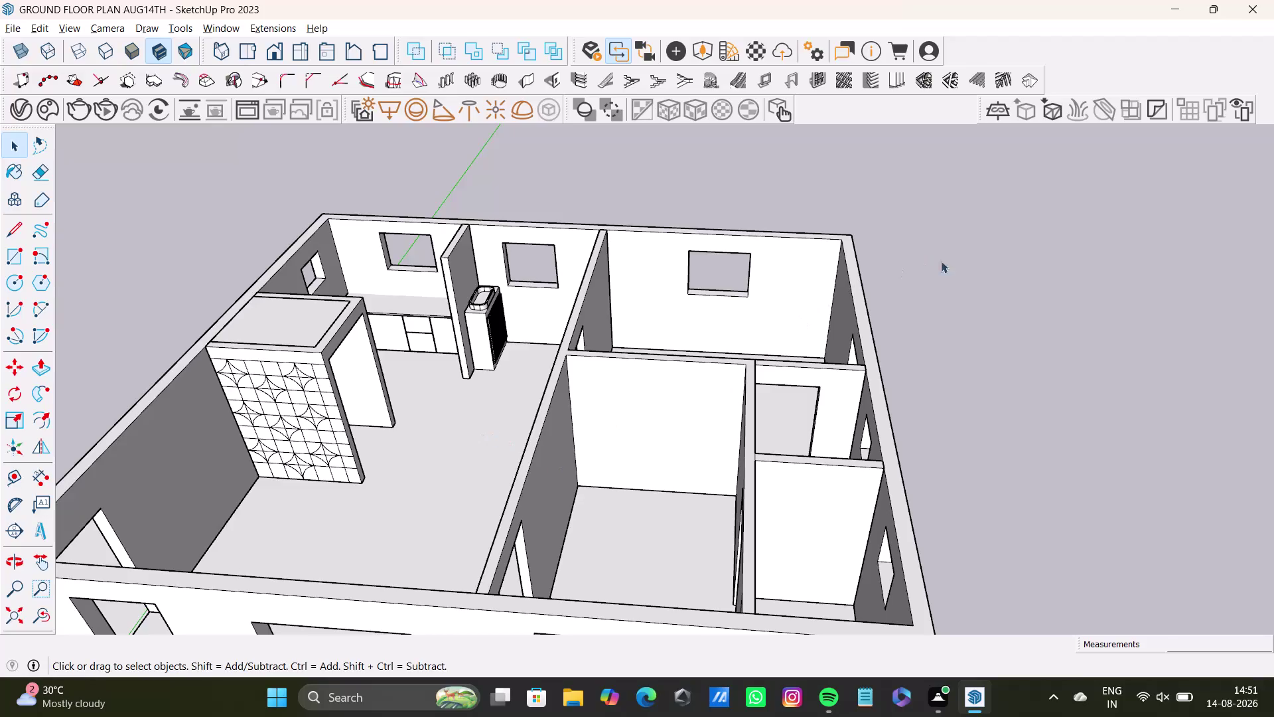
Orbit around the house to view it from another side.
double_click(1020, 260)
click(1020, 260)
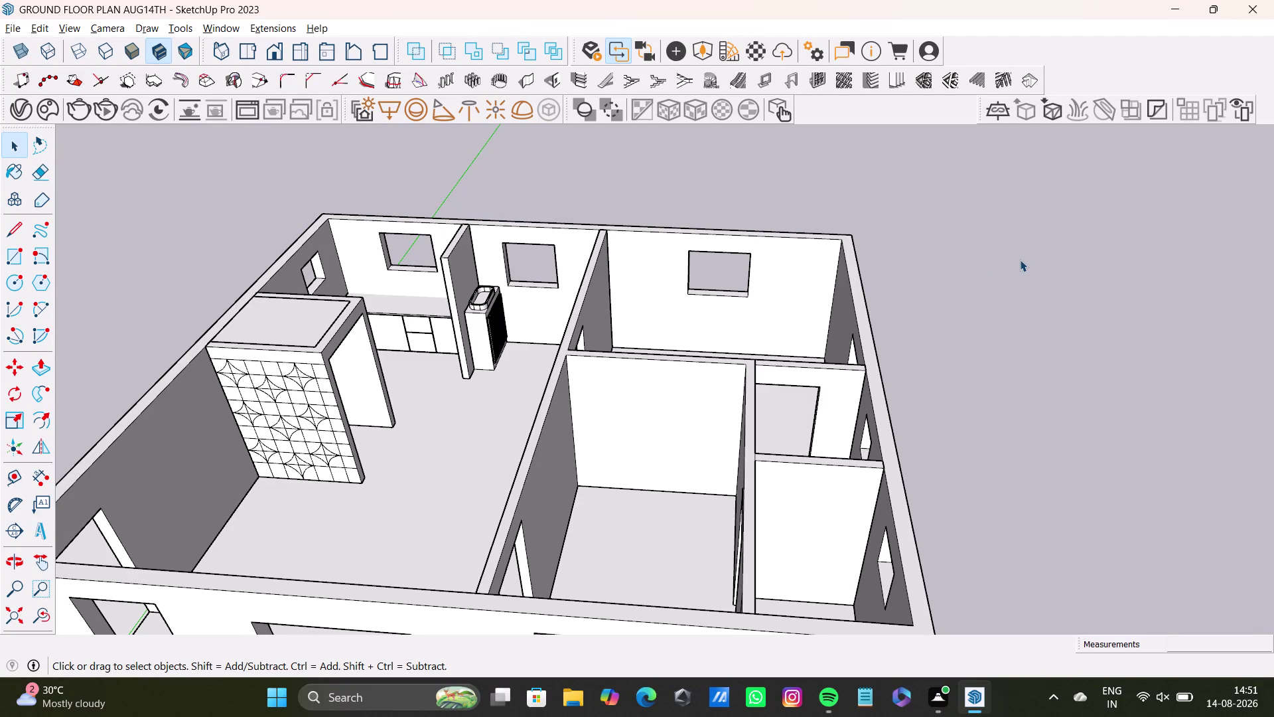
double_click(1020, 260)
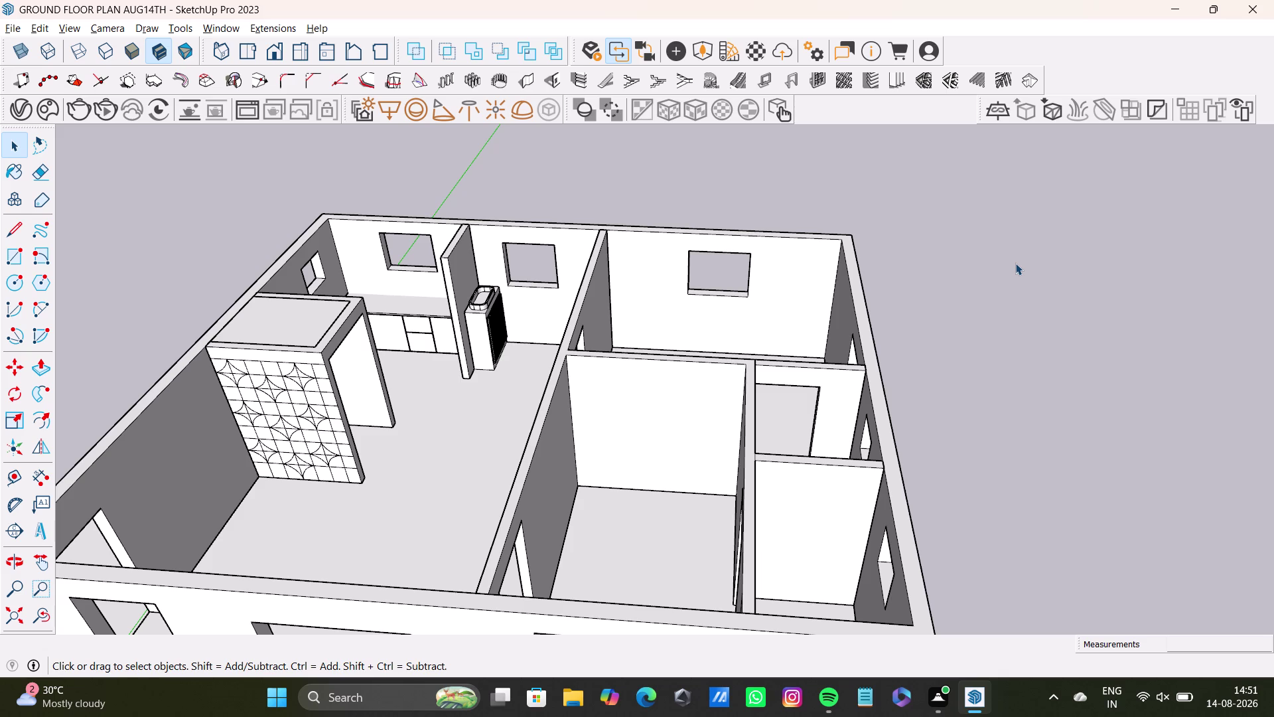
double_click(1016, 264)
middle_drag(890, 327, 698, 452)
middle_drag(622, 458, 424, 584)
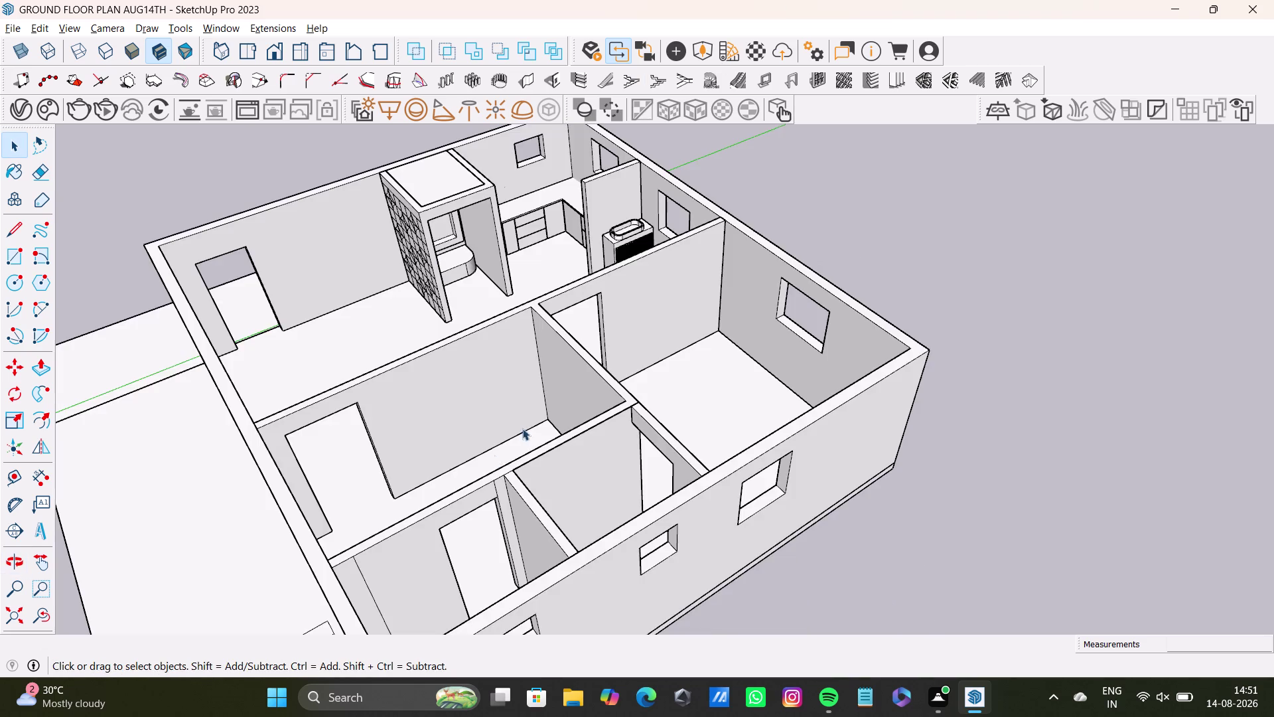
Zoom and orbit toward the kitchen's patterned tile wall to inspect it up close.
scroll(up, 3)
middle_drag(380, 365, 702, 401)
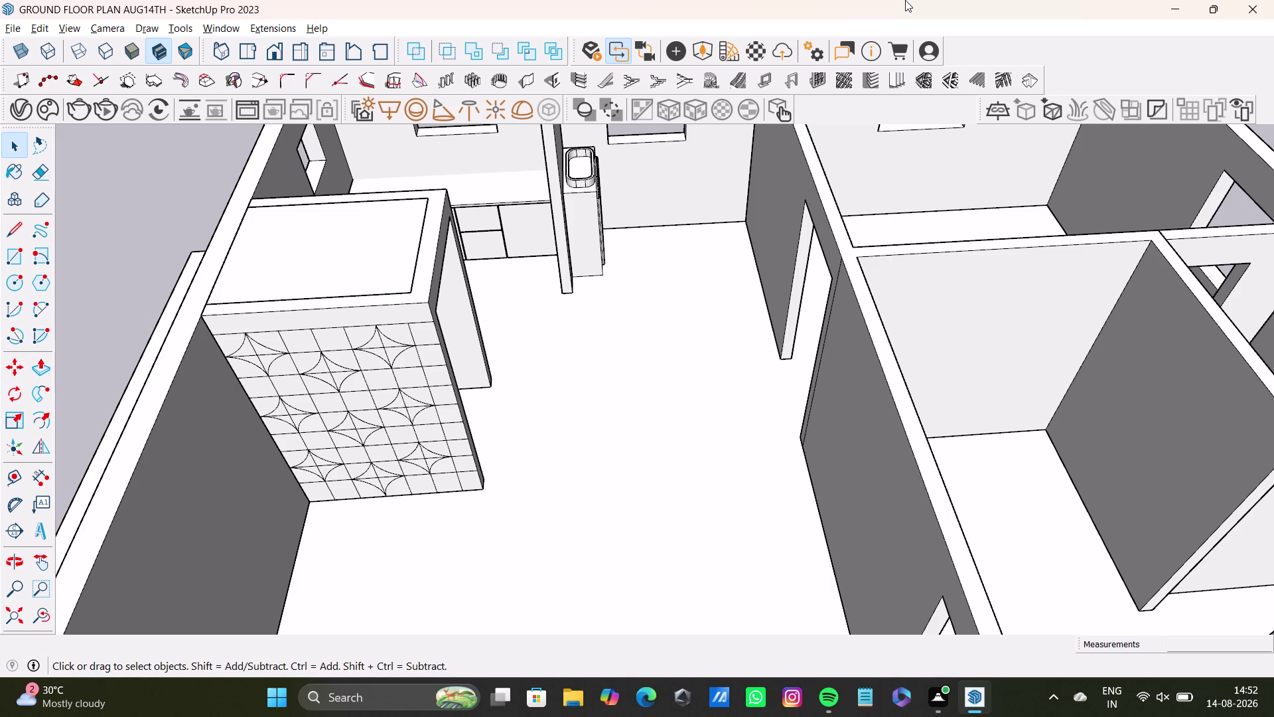
scroll(down, 3)
scroll(down, 3)
Orbit out to see the whole house, then look into the living area and smaller rooms.
middle_drag(647, 386, 544, 308)
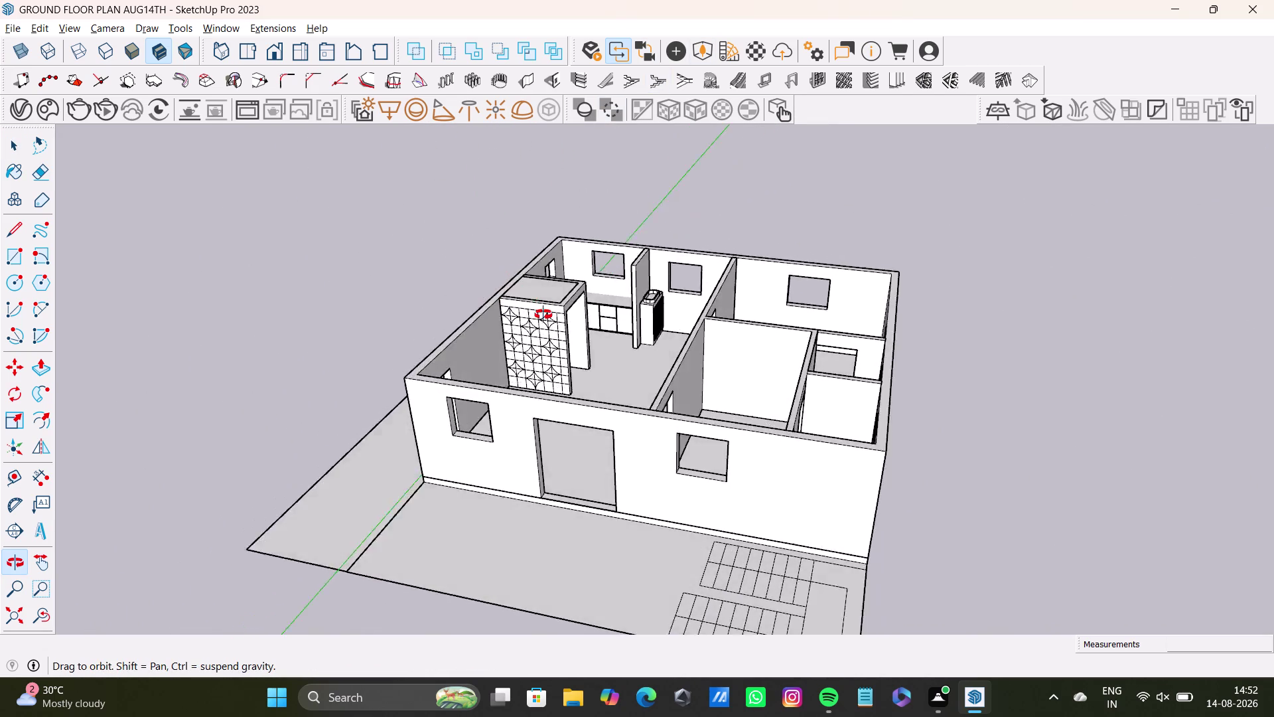
middle_drag(544, 308, 419, 400)
scroll(up, 3)
middle_drag(652, 403, 828, 434)
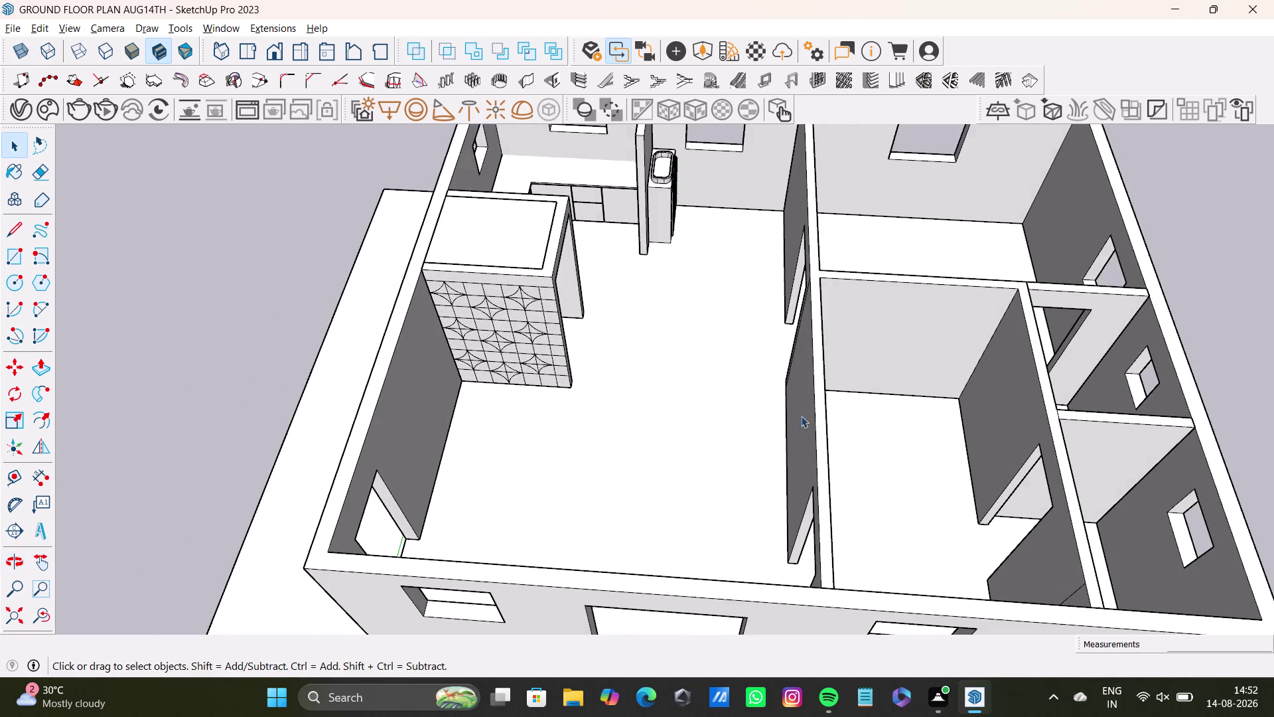